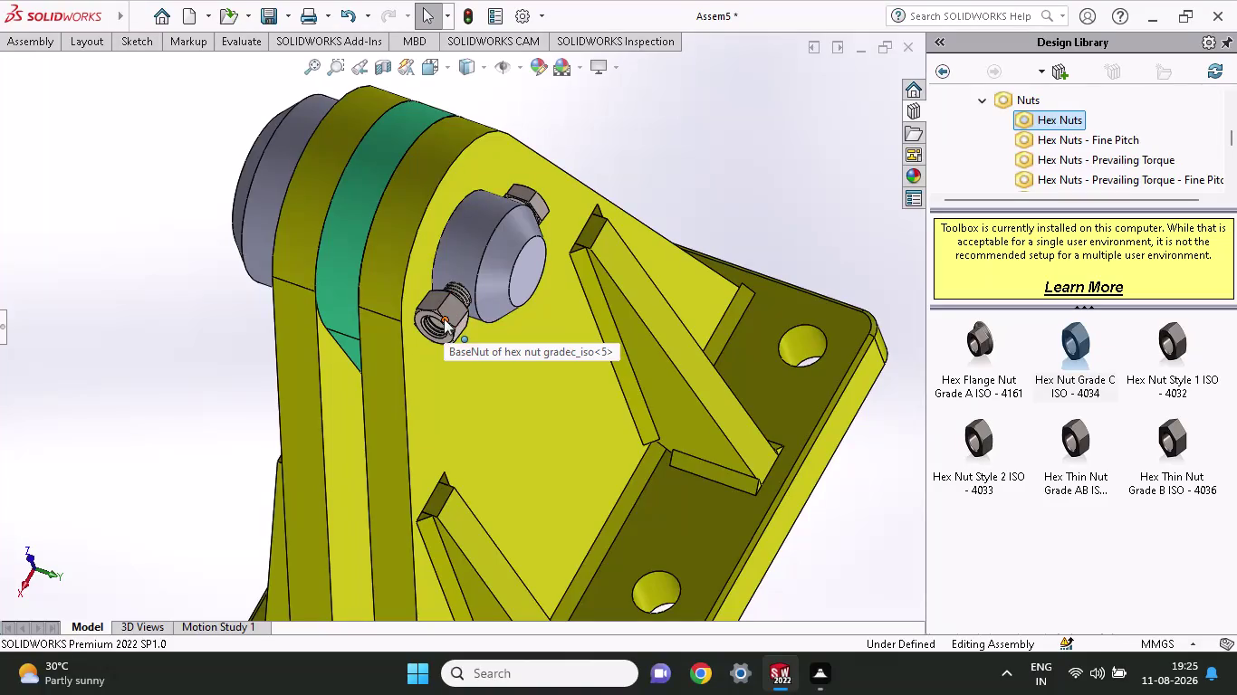
Drag the hex nut into line with the shaft pin's threaded end and settle it there.
drag(453, 311, 443, 331)
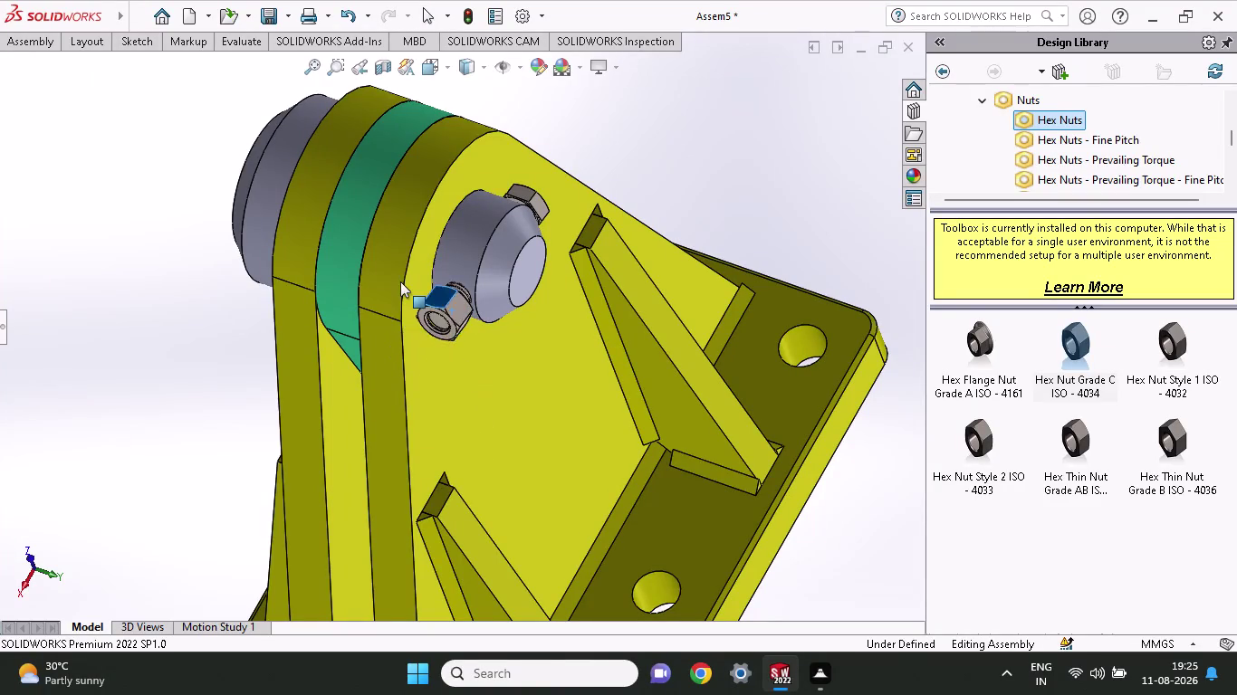
drag(443, 331, 507, 494)
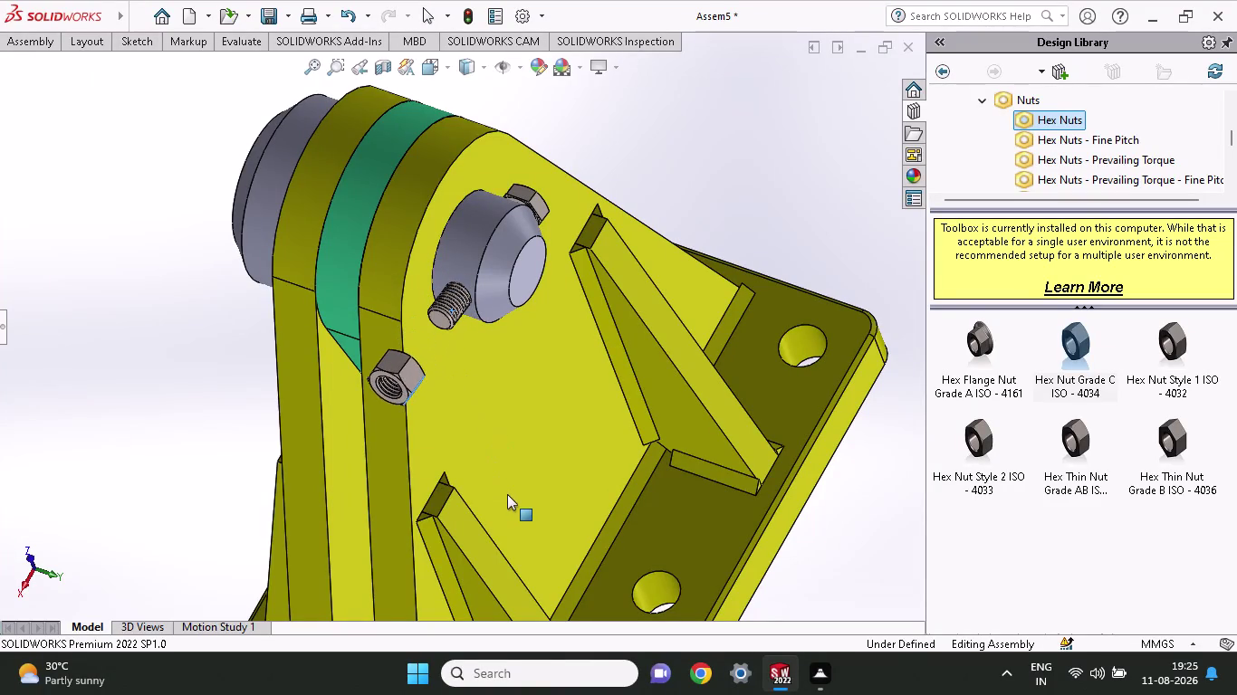
drag(507, 494, 475, 323)
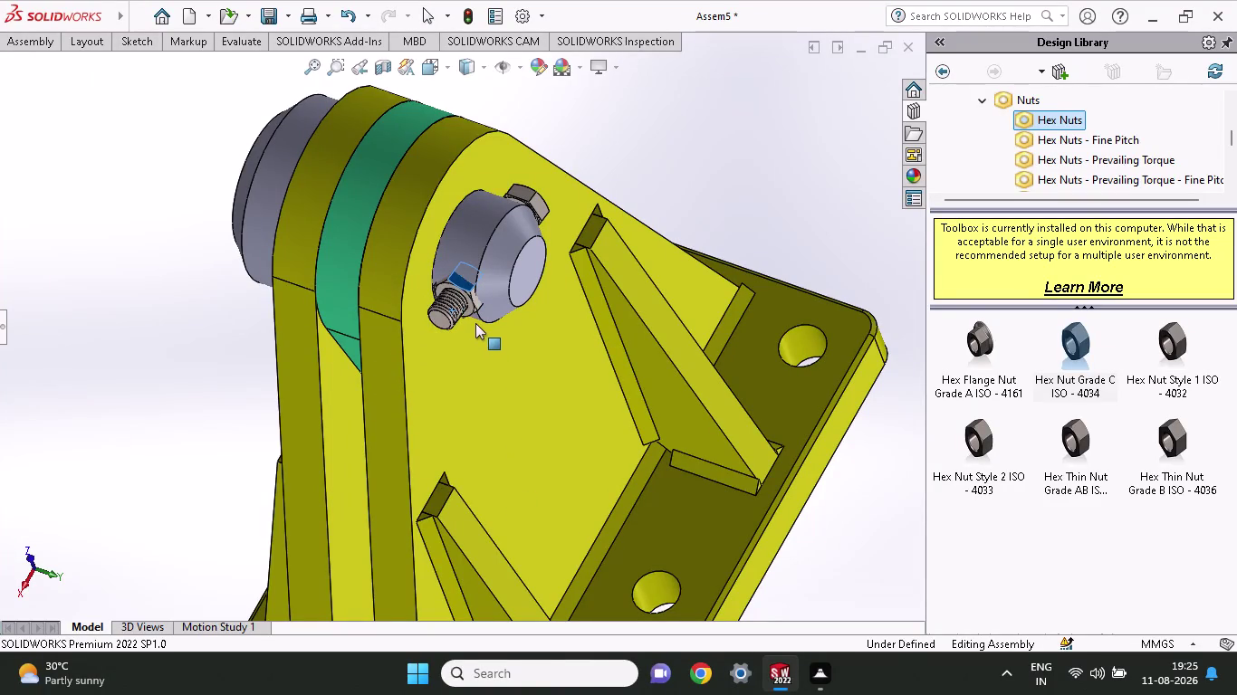
drag(475, 323, 478, 341)
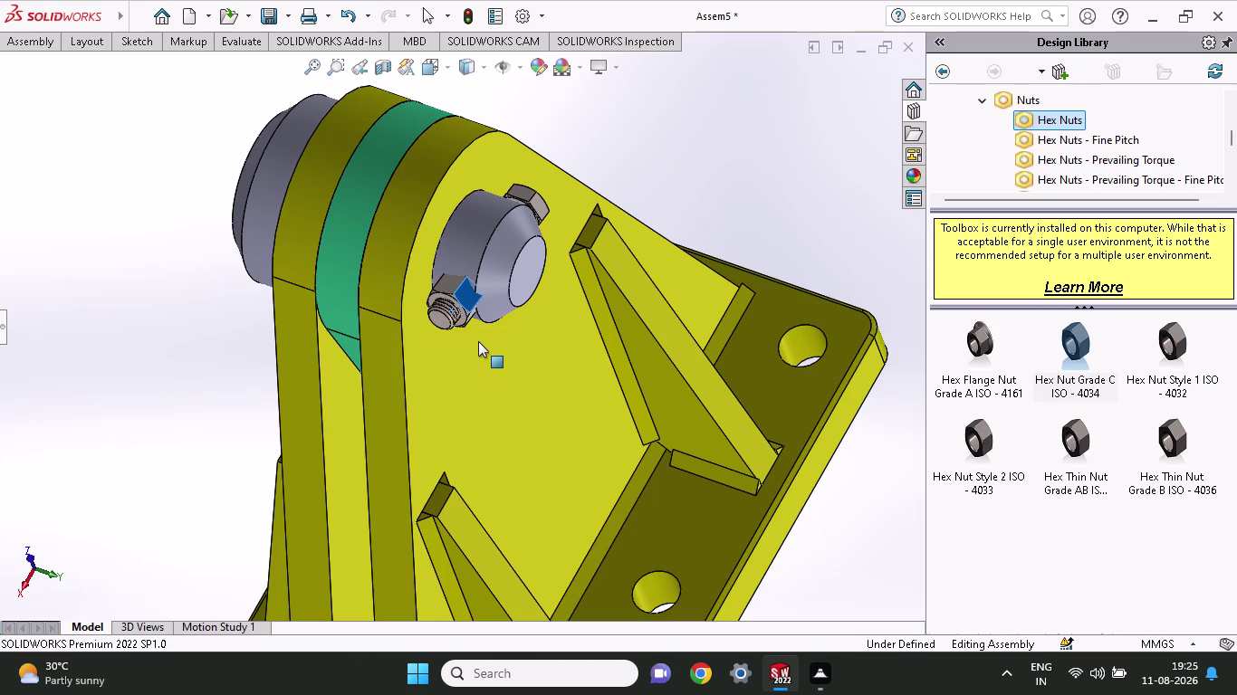
drag(478, 341, 477, 350)
Select the shaft pin and zoom in and out to check the nut's placement.
click(472, 258)
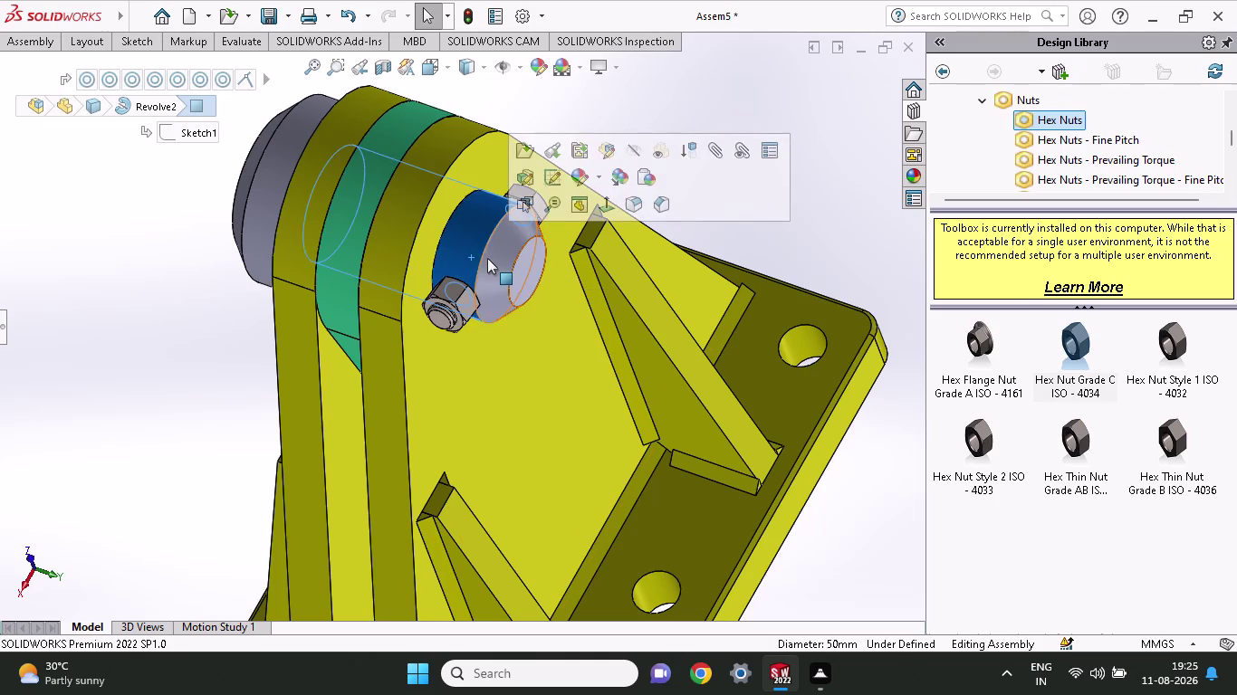
click(487, 258)
scroll(up, 3)
scroll(down, 3)
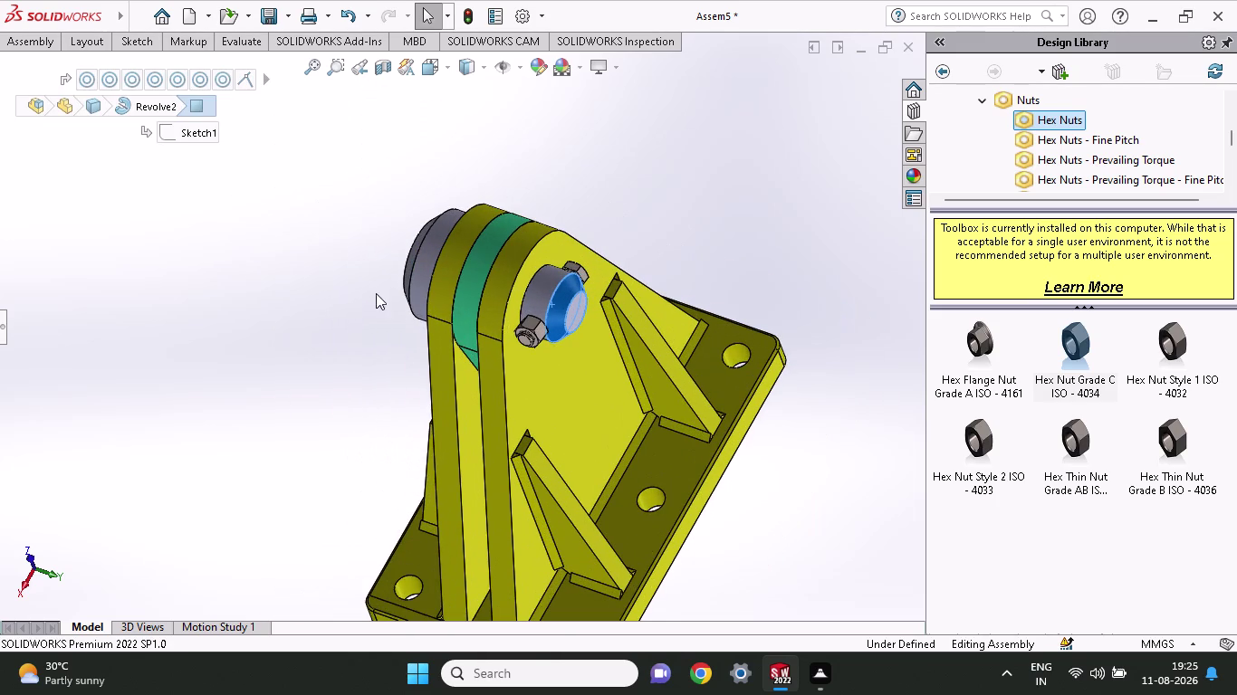
middle_drag(830, 274, 825, 293)
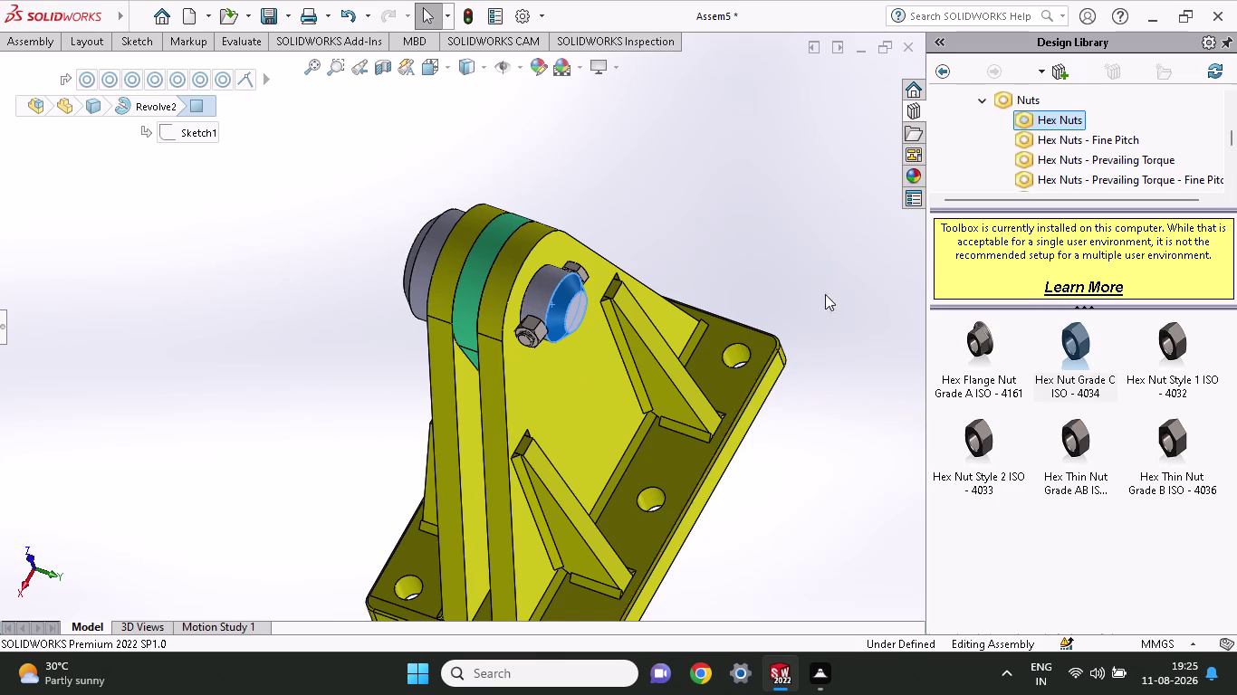
middle_drag(825, 294, 1023, 171)
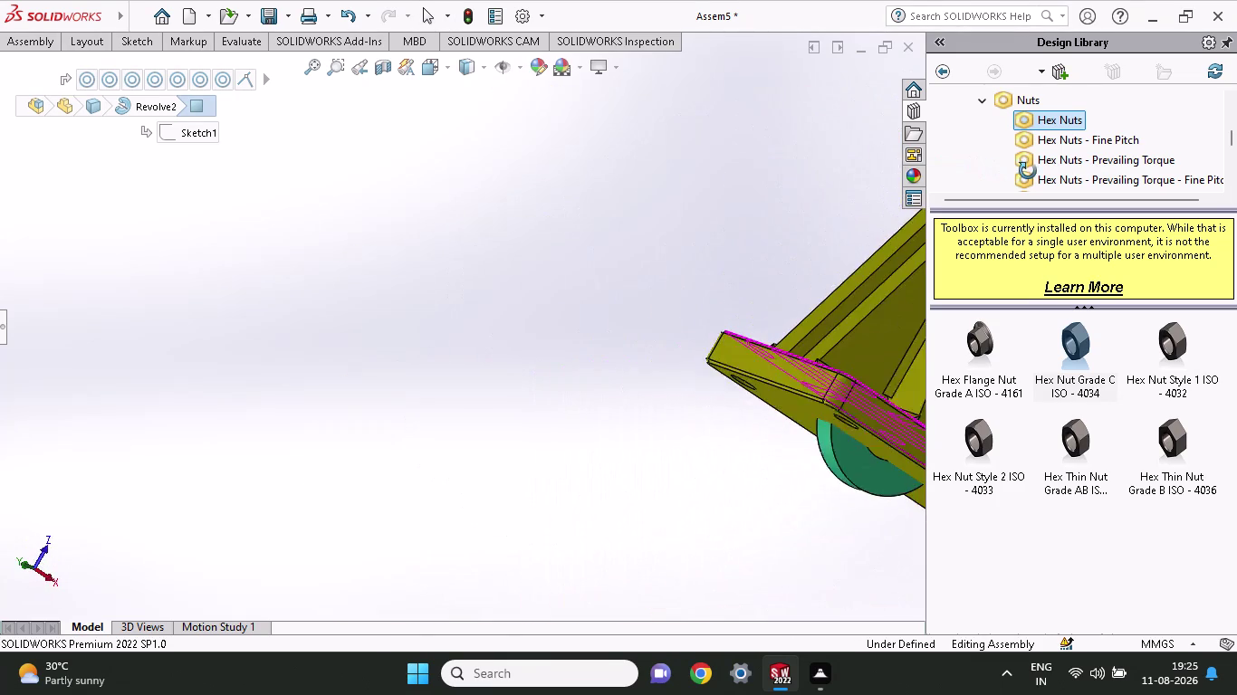
middle_drag(1024, 172, 715, 429)
scroll(up, 3)
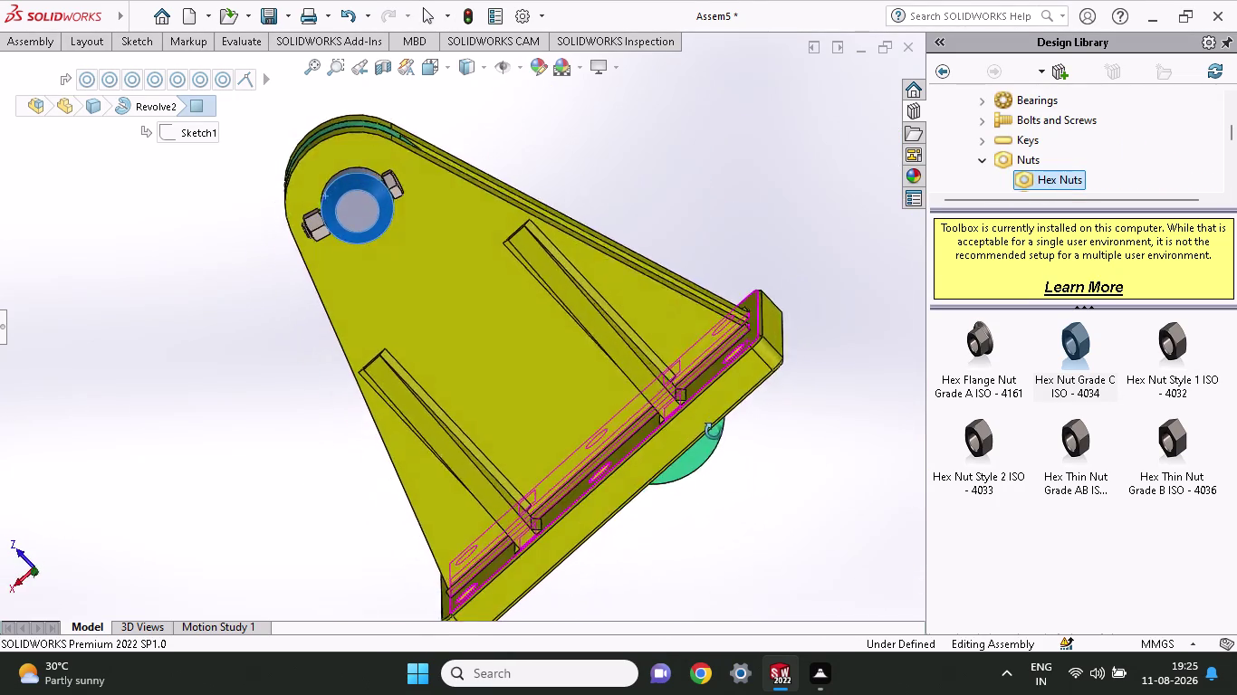
middle_drag(714, 429, 769, 474)
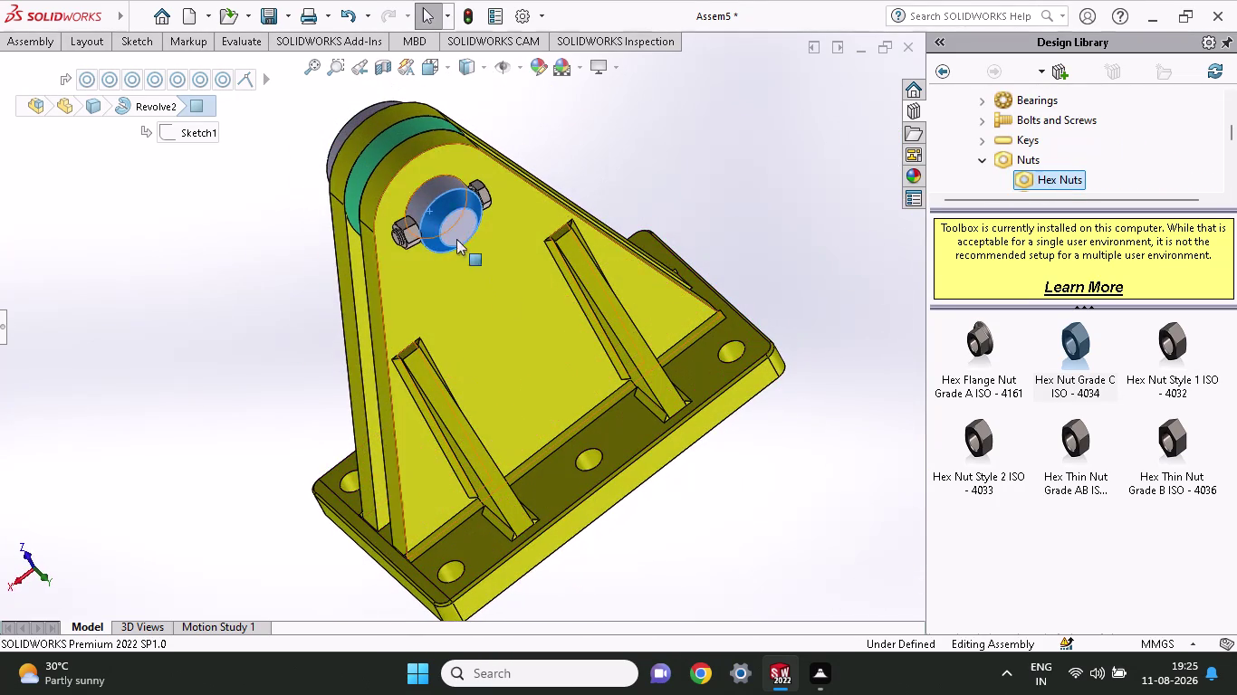
Drag the second hex nut off the pin end and drop it beside the bracket's left edge.
drag(412, 231, 430, 408)
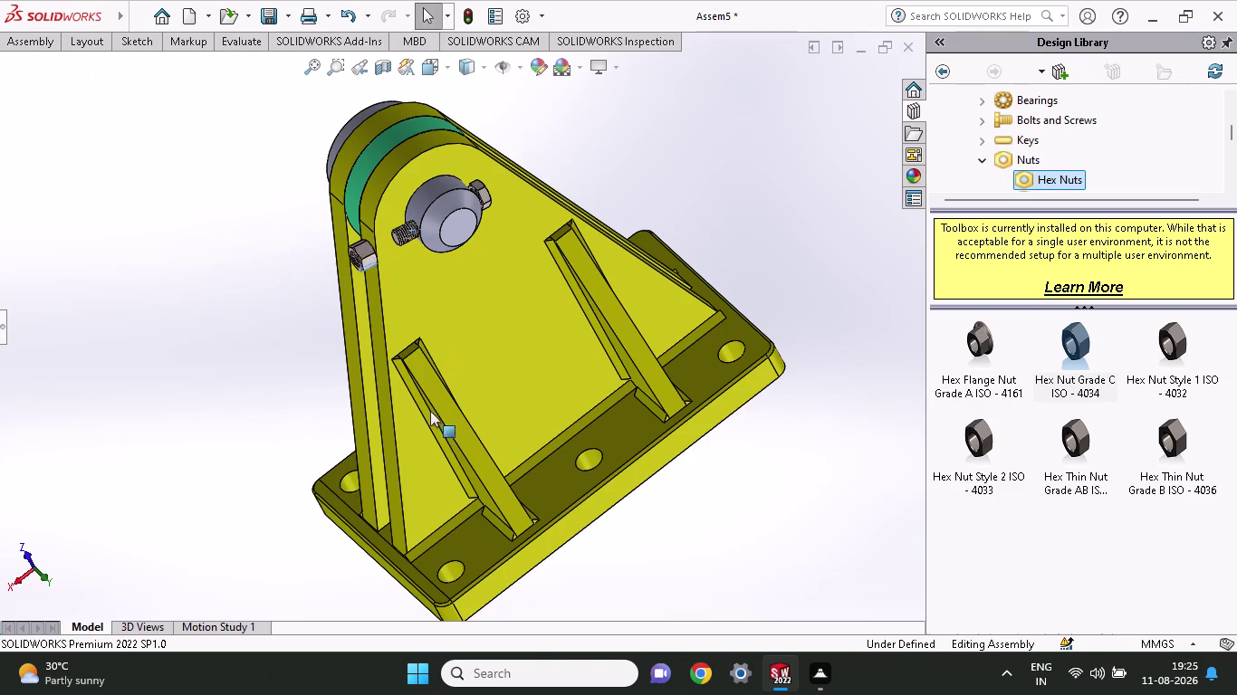
drag(430, 407, 132, 447)
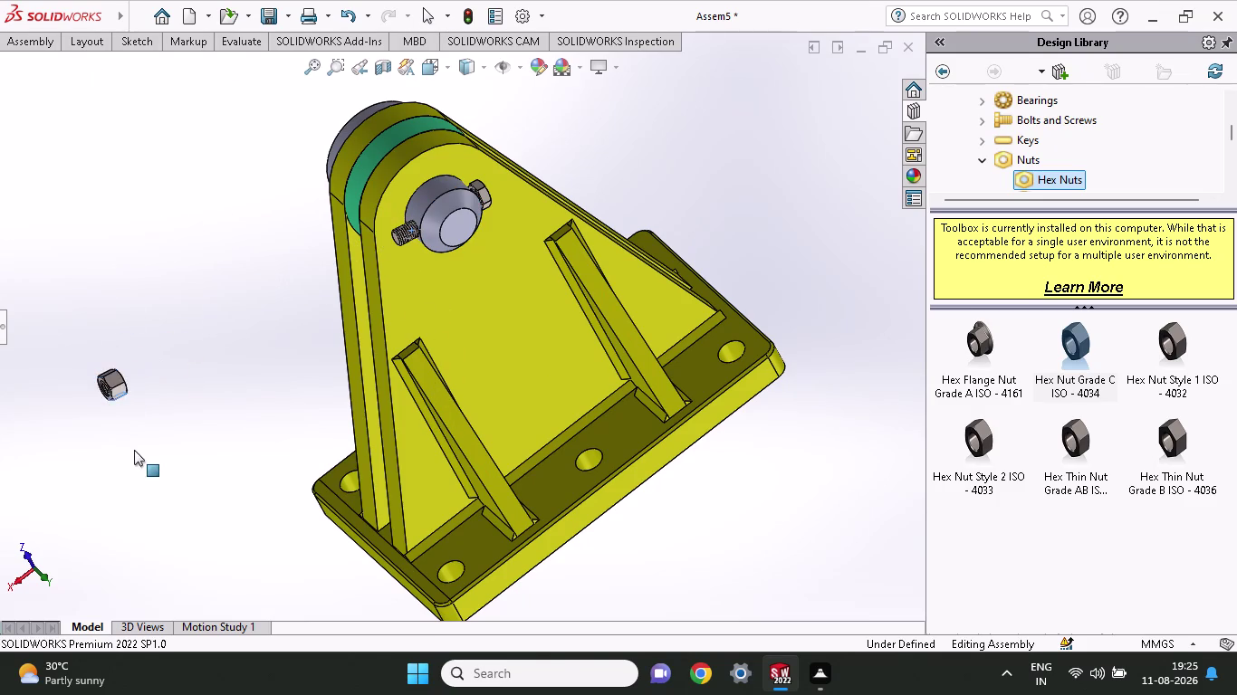
drag(132, 447, 158, 322)
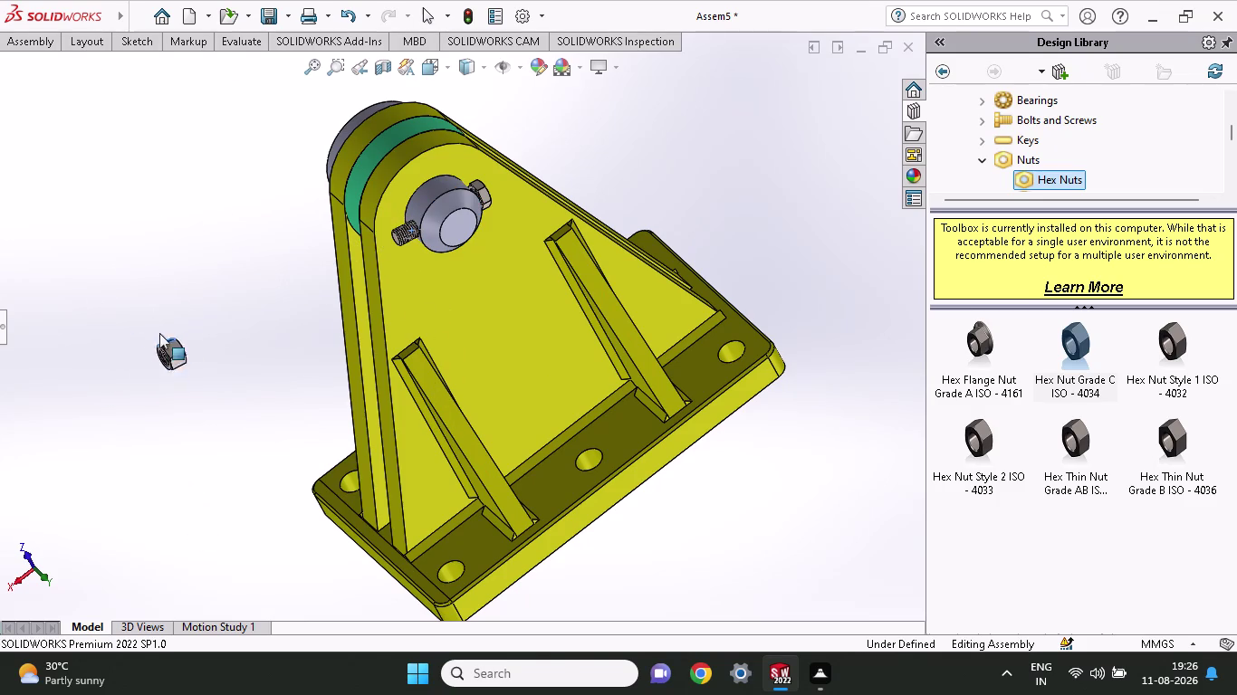
drag(157, 321, 353, 112)
drag(353, 113, 351, 145)
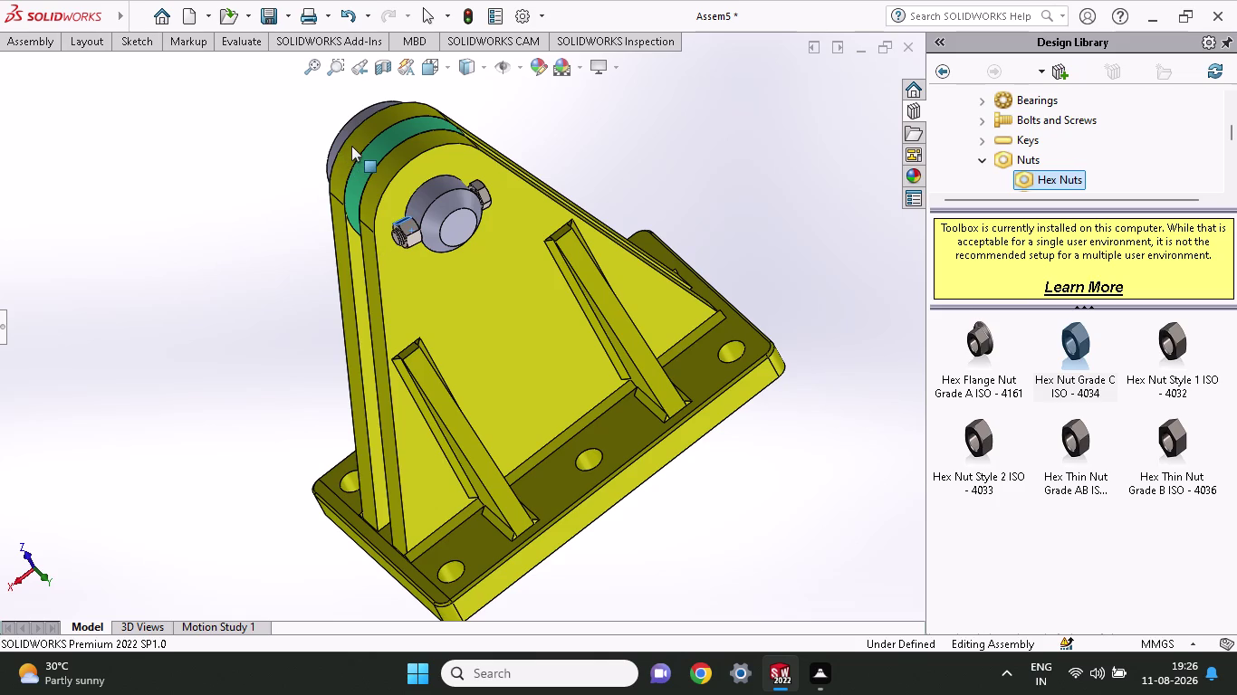
drag(351, 145, 290, 216)
click(273, 229)
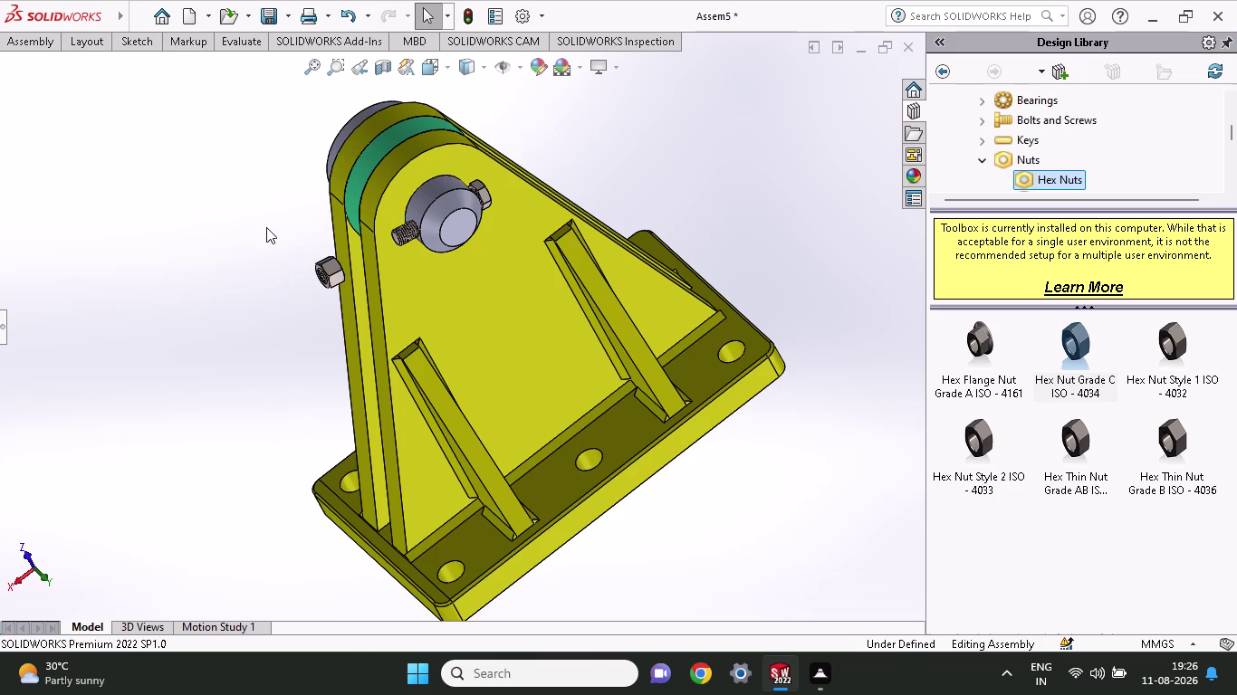